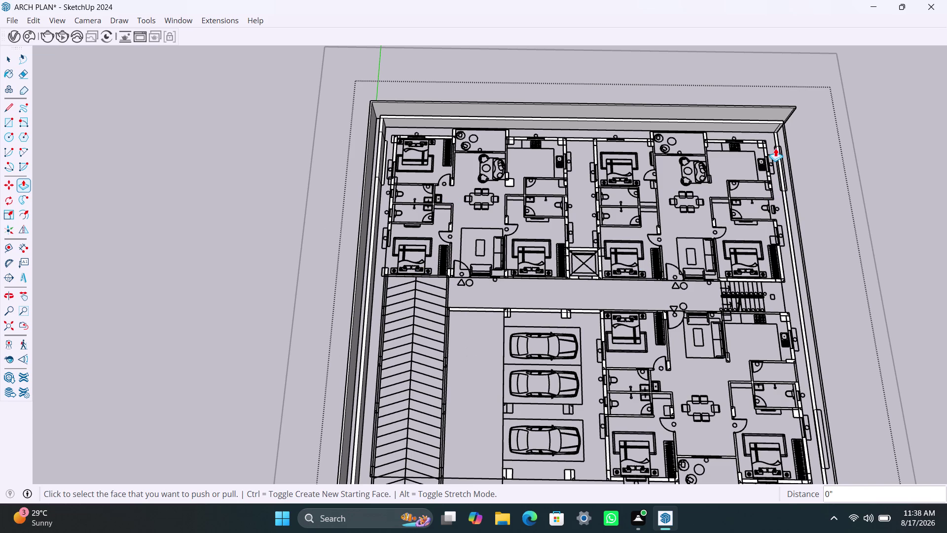
Raise three right-side boundary wall strips to the previous extrusion height.
scroll(up, 3)
scroll(up, 3)
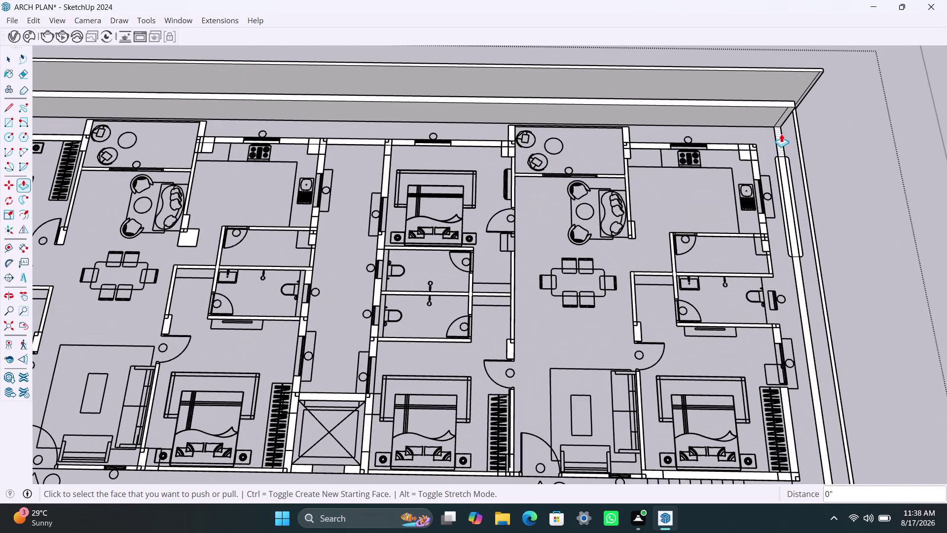
double_click(781, 134)
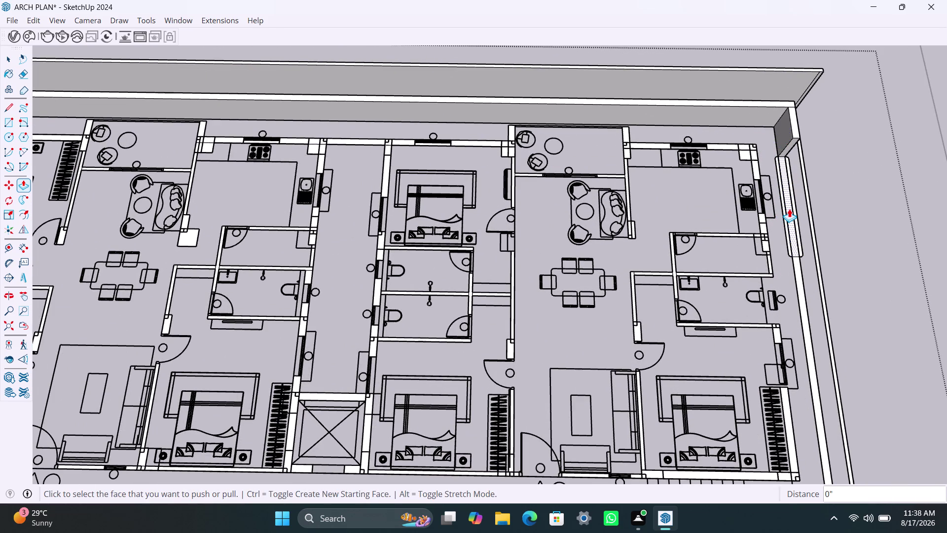
double_click(789, 209)
double_click(800, 275)
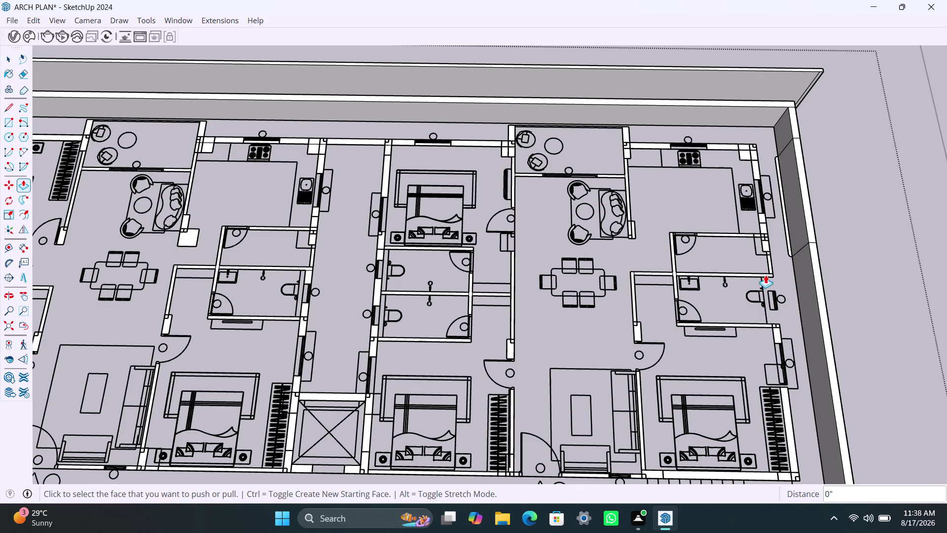
Orbit and zoom the view to inspect the lower block of the plan.
scroll(down, 3)
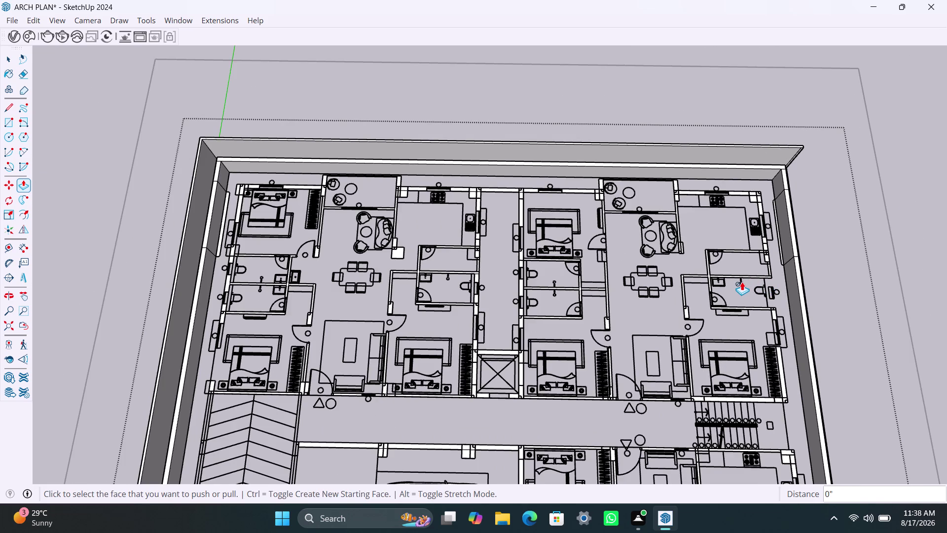
middle_drag(742, 282, 707, 126)
scroll(down, 3)
scroll(down, 3)
middle_drag(674, 261, 657, 127)
scroll(up, 3)
scroll(up, 3)
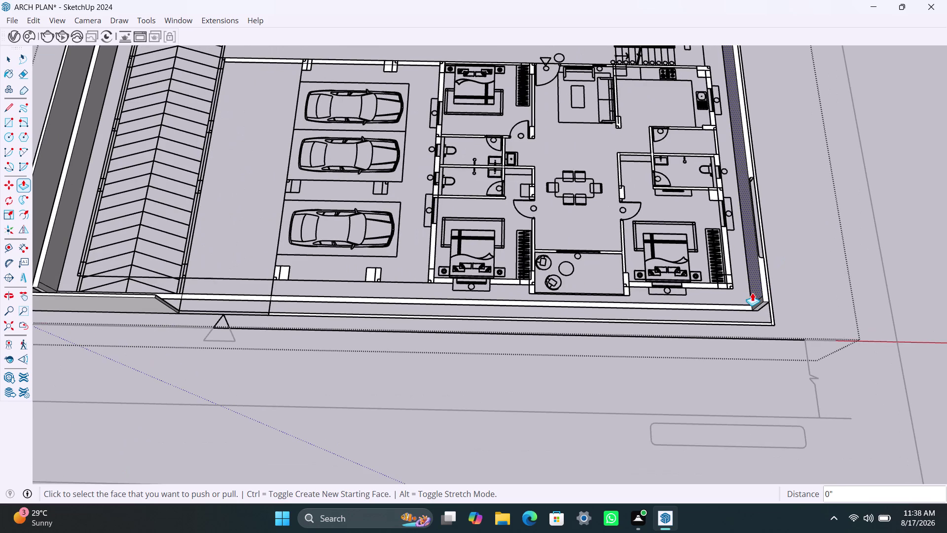
scroll(up, 3)
scroll(up, 3)
scroll(up, 3)
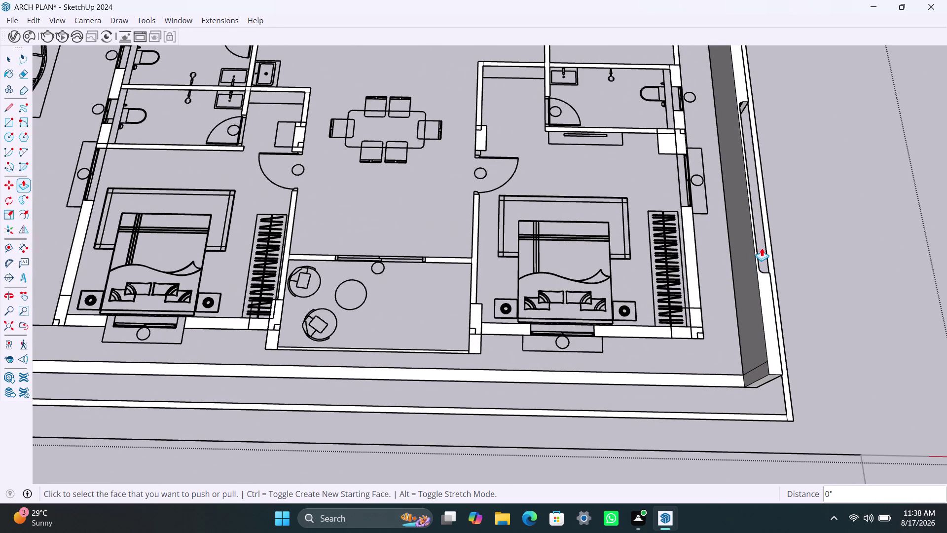
Delete a selected element, undo the deletion, and inspect the lower right wall.
key(space)
click(759, 252)
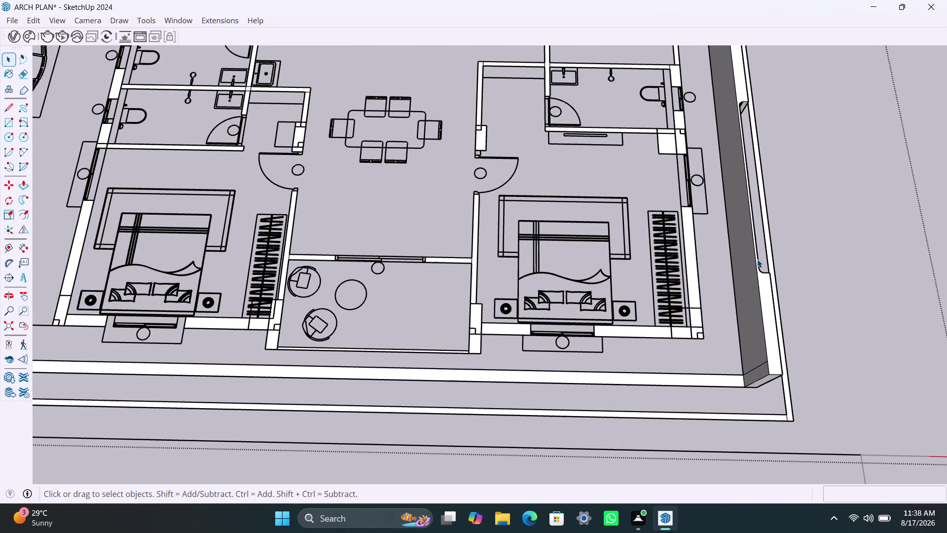
click(759, 255)
key(Delete)
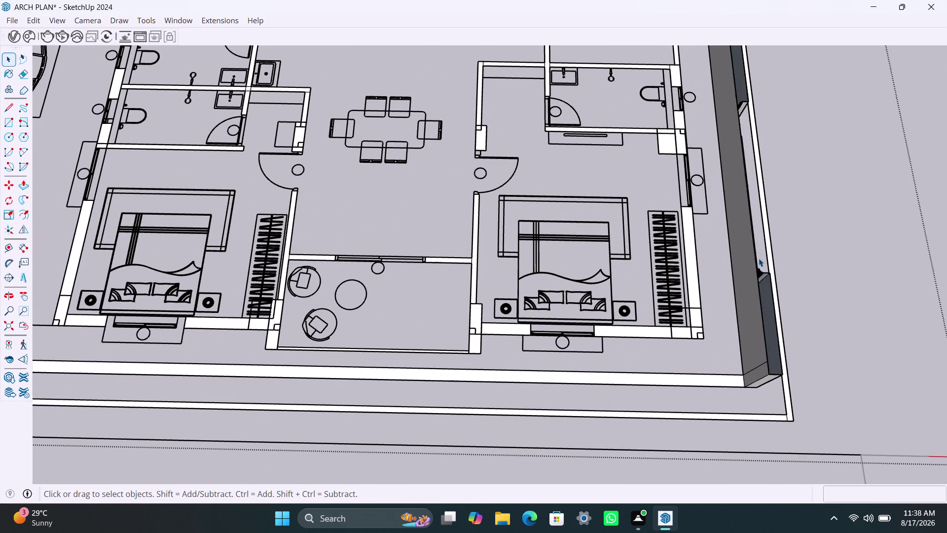
key(ctrl+z)
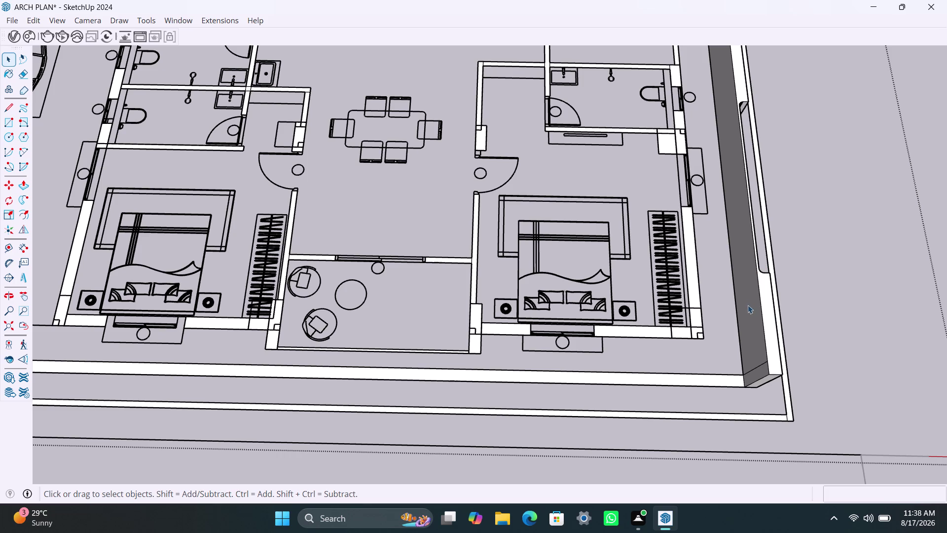
scroll(down, 3)
middle_drag(649, 369, 548, 280)
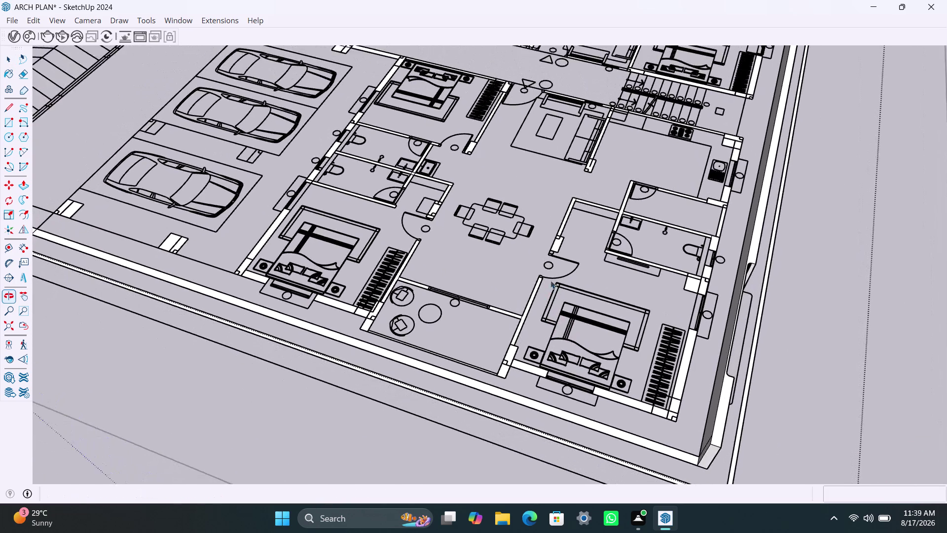
Pull the short gap strip of the right boundary wall up to 4 feet.
scroll(down, 3)
middle_drag(628, 370, 553, 280)
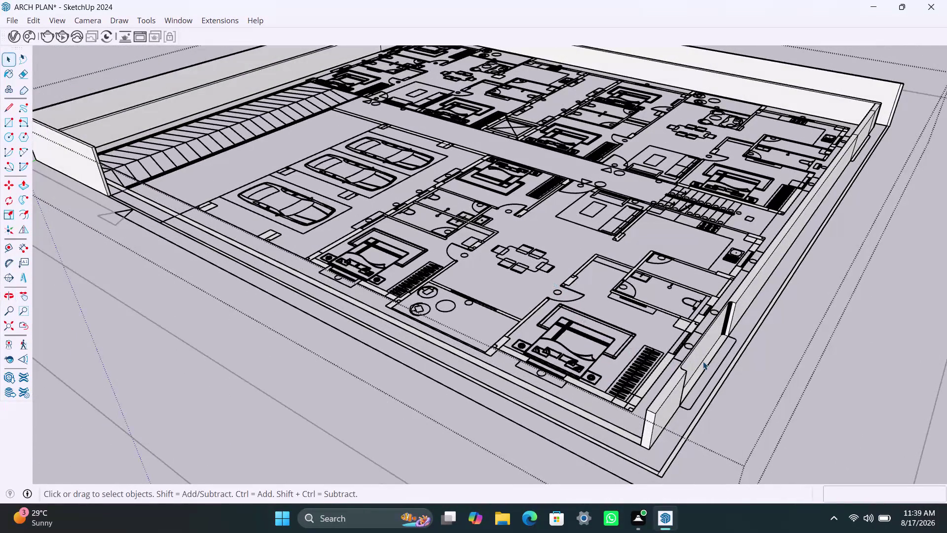
scroll(up, 3)
scroll(up, 3)
key(p)
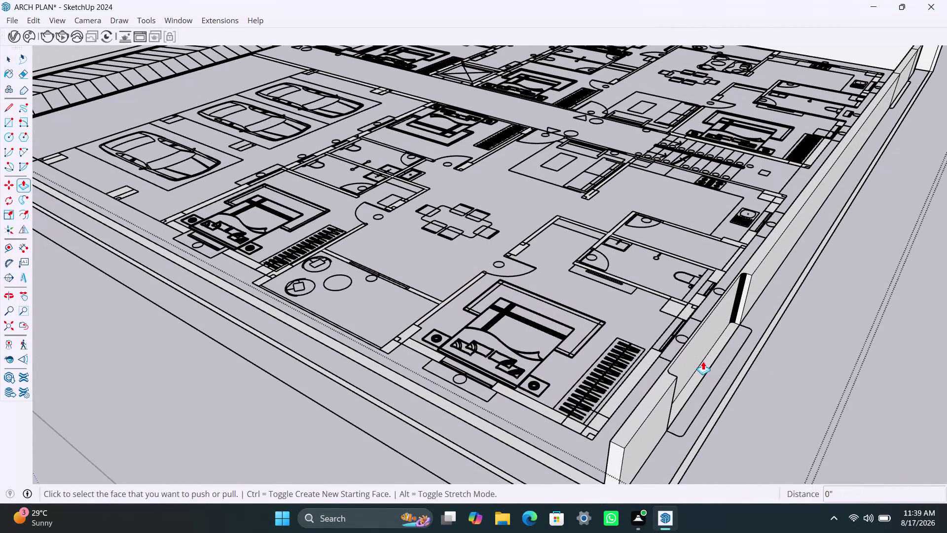
click(703, 361)
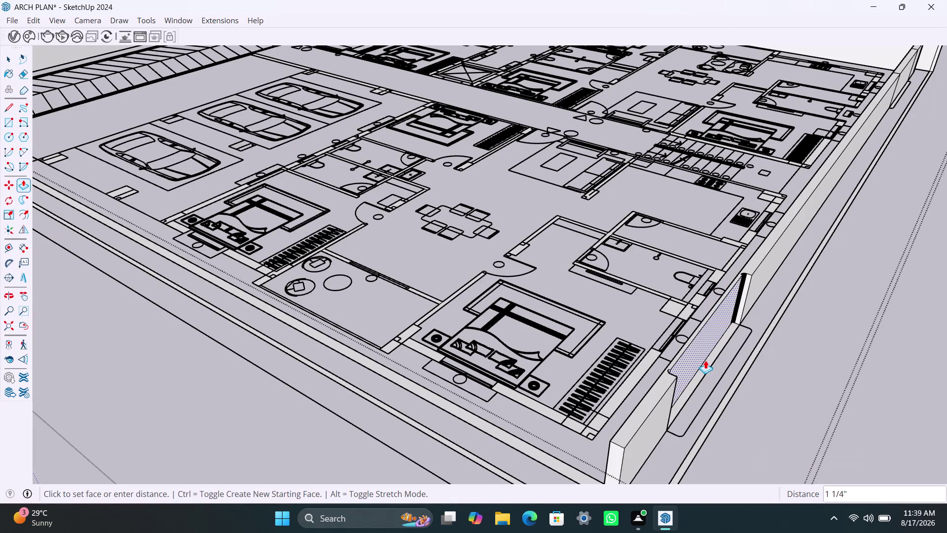
key(Escape)
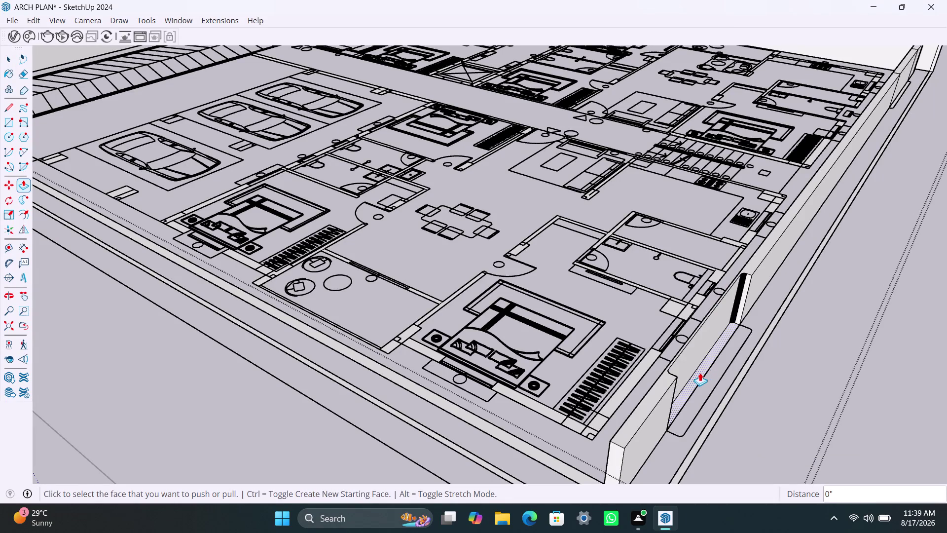
click(700, 373)
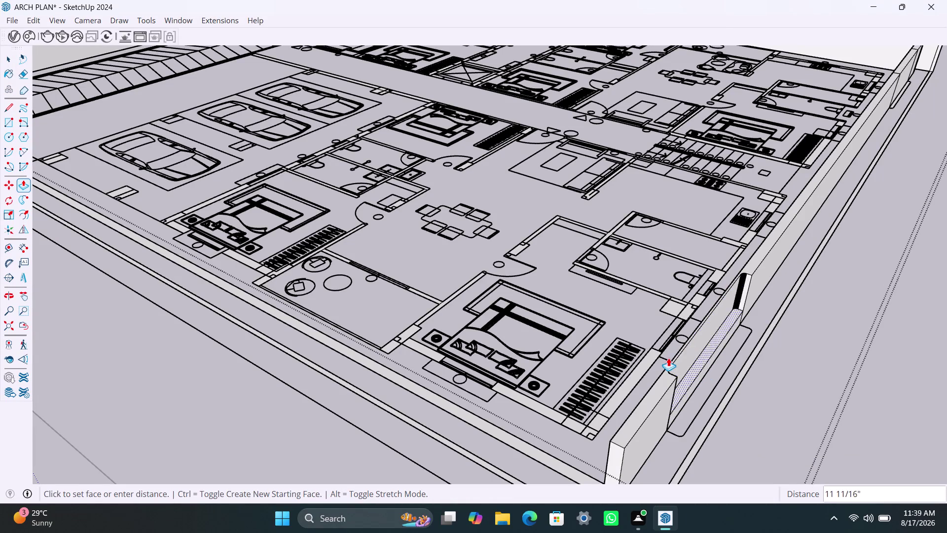
click(755, 256)
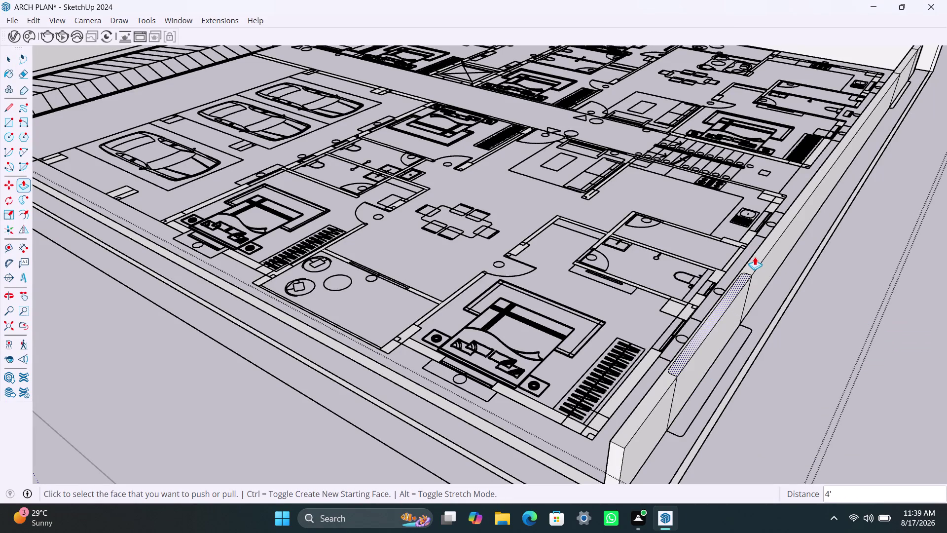
scroll(down, 3)
scroll(down, 3)
middle_drag(539, 412, 621, 402)
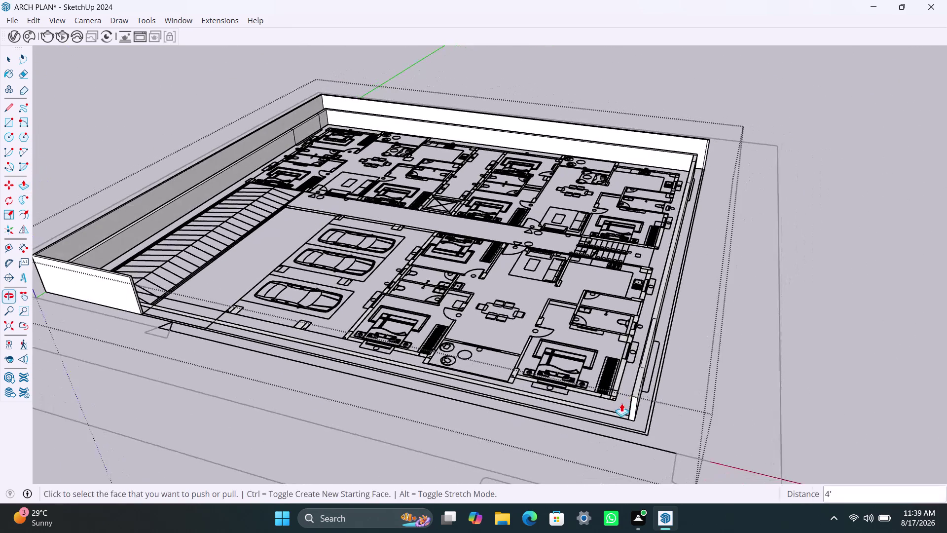
scroll(up, 3)
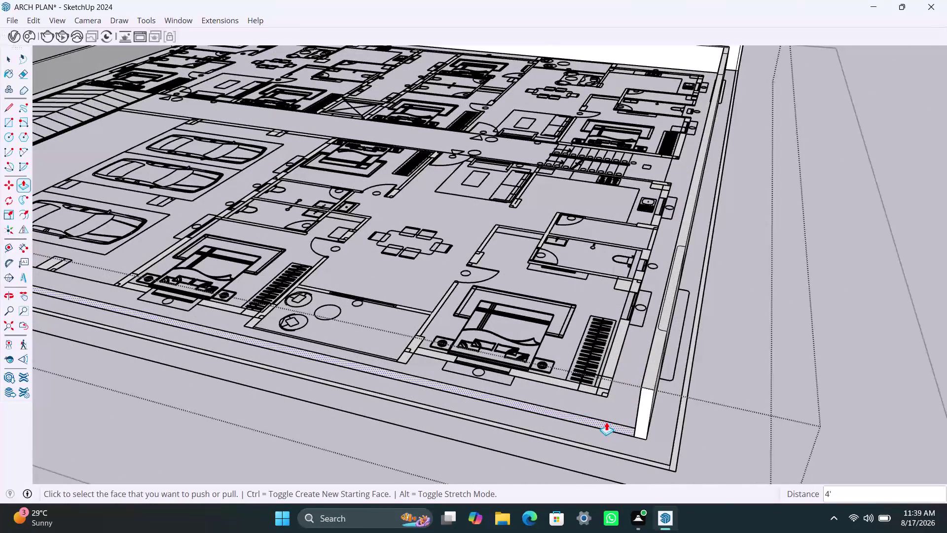
Raise the front boundary strip to 4 feet and view its left end.
double_click(606, 422)
scroll(down, 3)
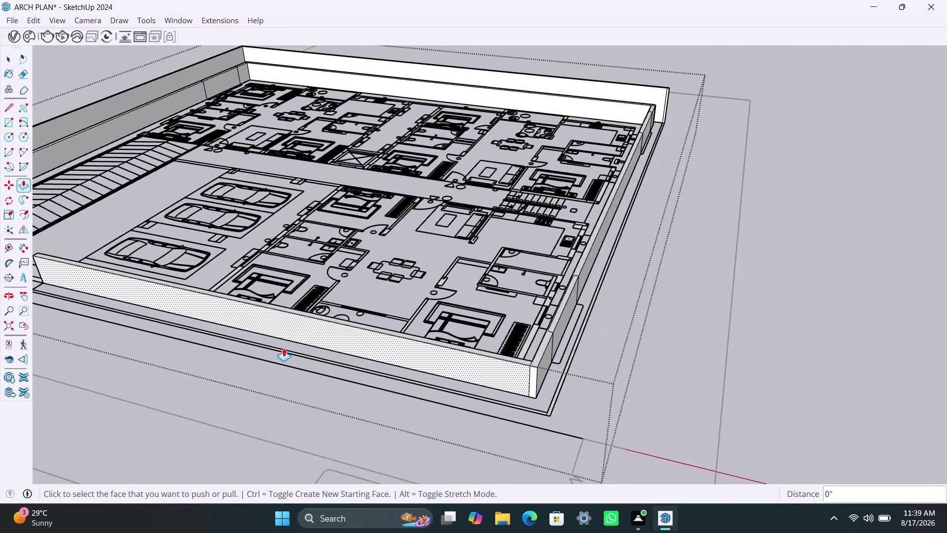
scroll(down, 3)
scroll(up, 3)
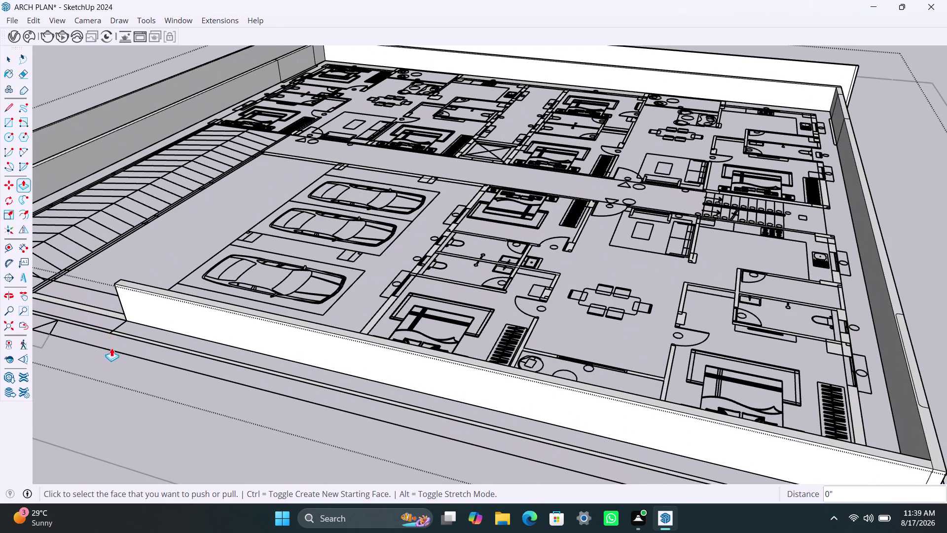
middle_drag(118, 349, 250, 356)
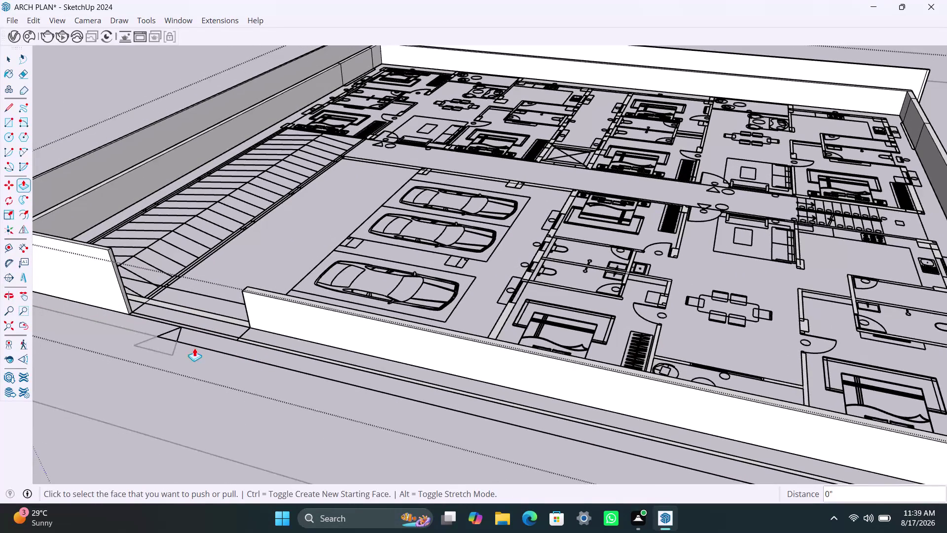
scroll(up, 3)
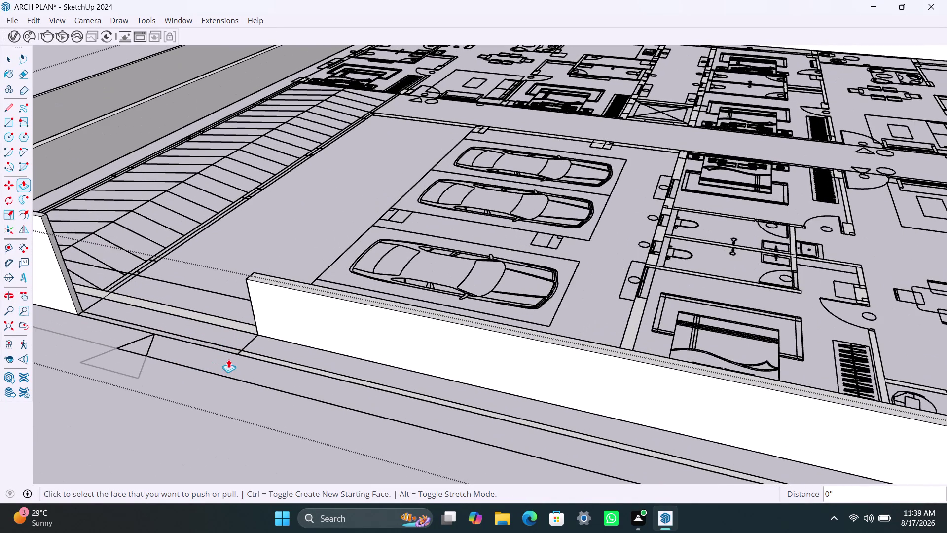
scroll(down, 3)
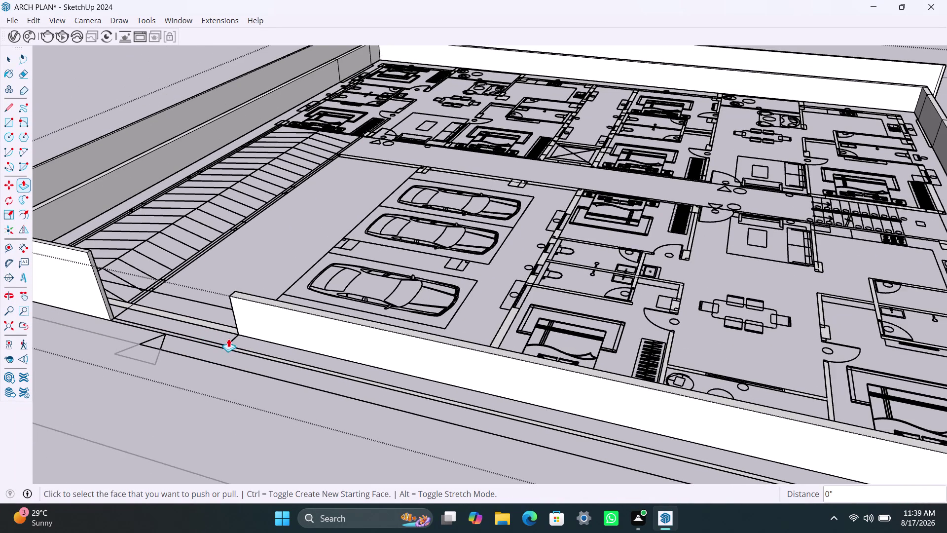
Pull the short strip beside the ramp up to 4 feet.
middle_drag(227, 342, 322, 400)
scroll(down, 3)
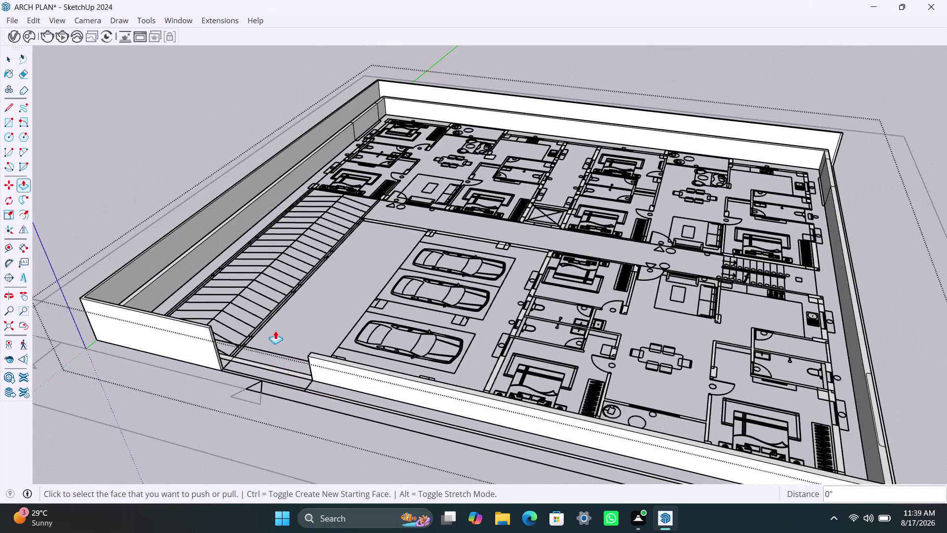
middle_drag(275, 331, 238, 413)
scroll(up, 3)
middle_drag(268, 343, 239, 392)
scroll(up, 3)
click(212, 315)
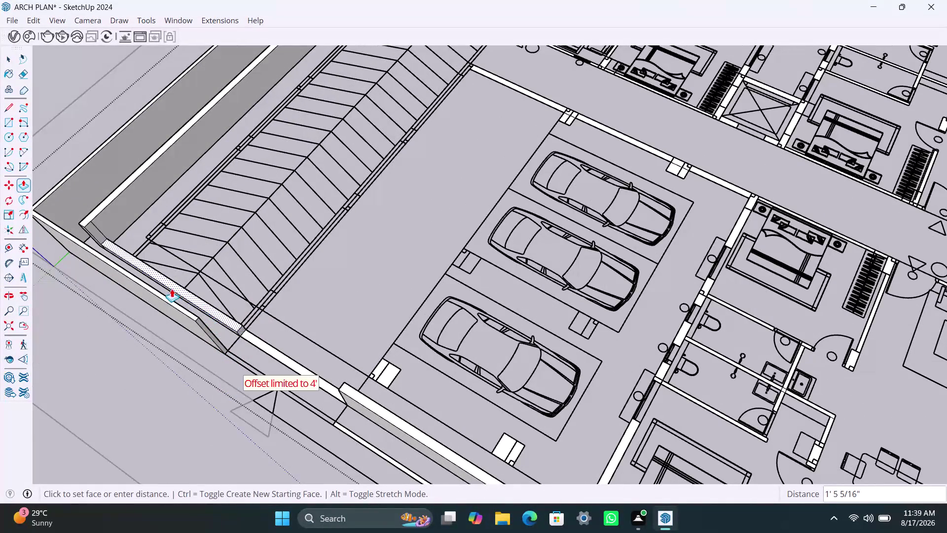
click(127, 181)
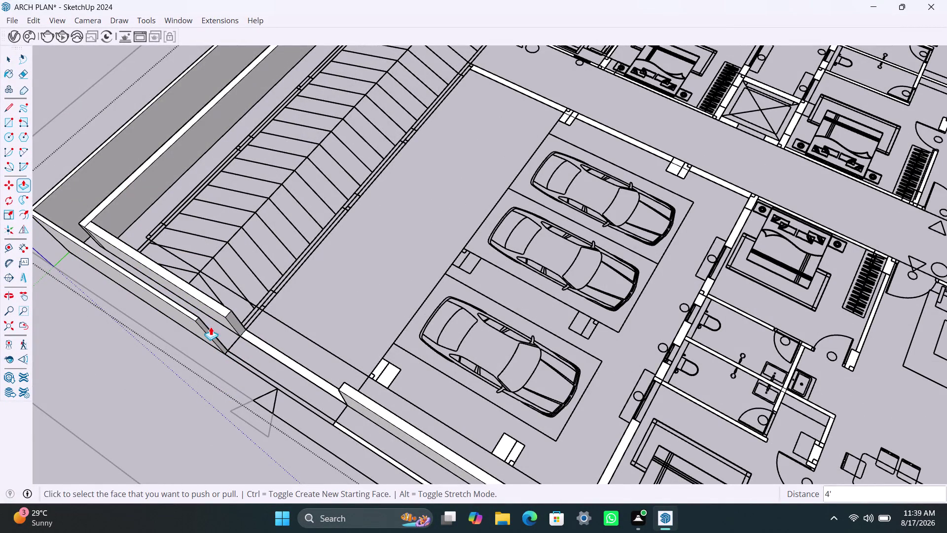
Raise the short wall piece by the garage to the adjacent wall's 7' height.
scroll(up, 3)
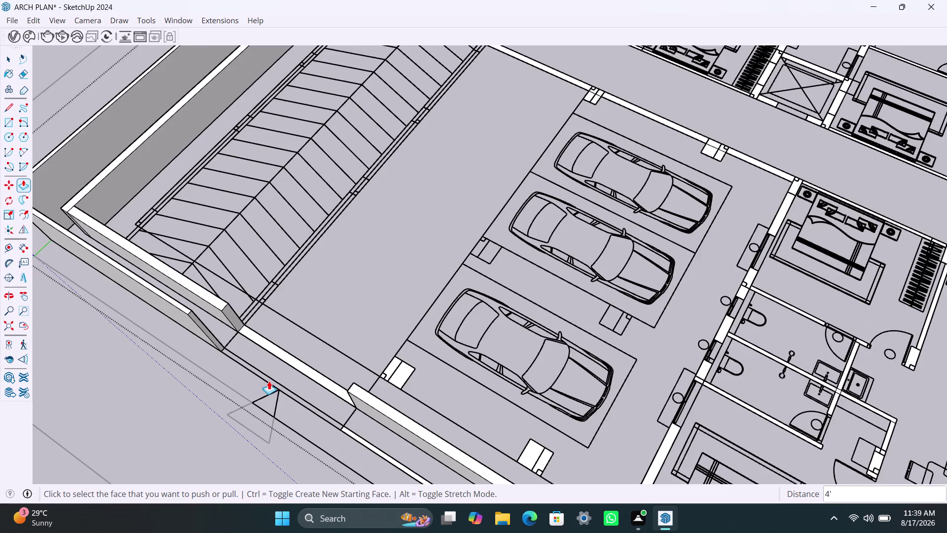
scroll(up, 3)
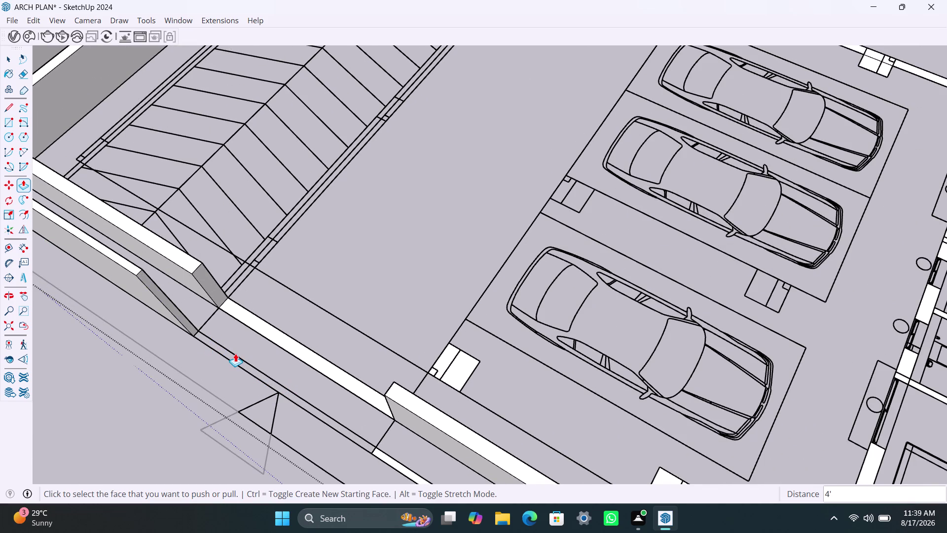
scroll(down, 3)
scroll(down, 3)
scroll(down, 3)
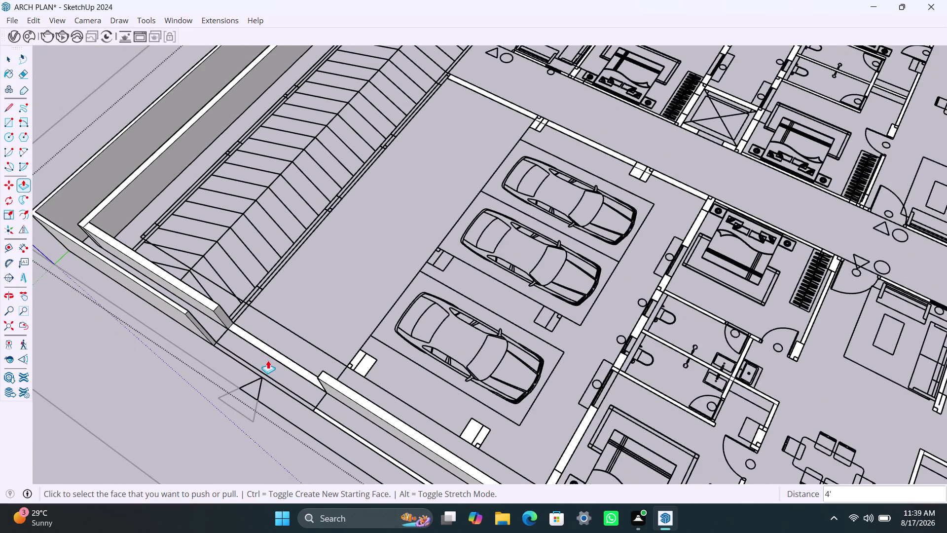
scroll(down, 3)
scroll(down, 3)
middle_drag(311, 375, 314, 372)
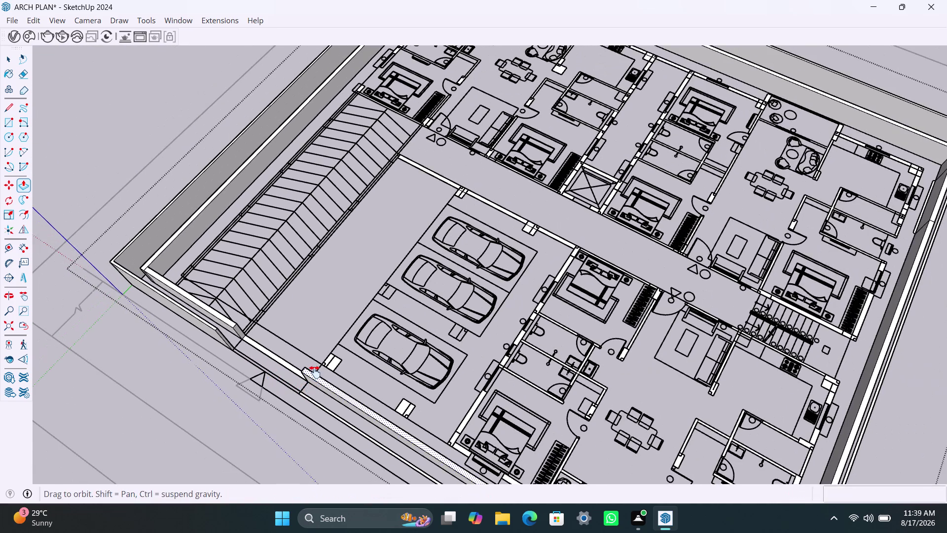
middle_drag(315, 372, 318, 369)
scroll(up, 3)
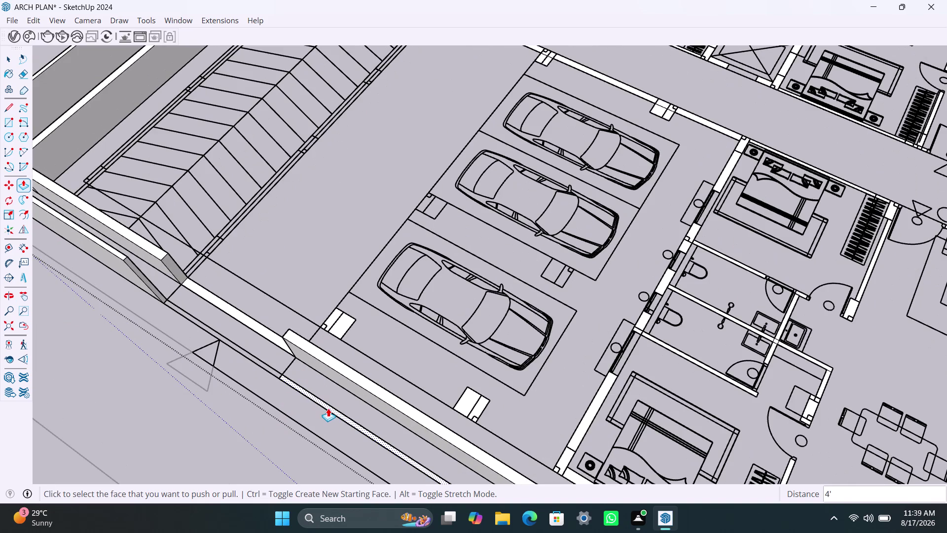
click(328, 408)
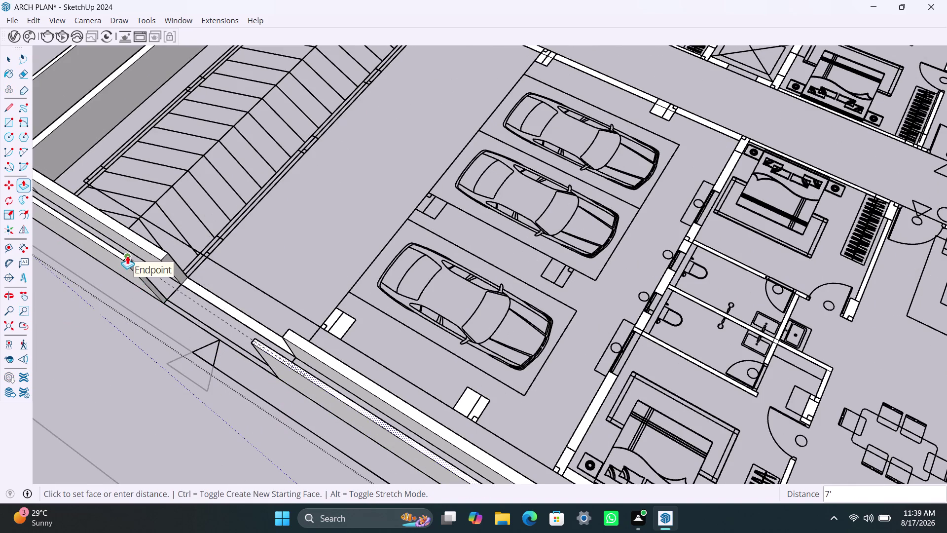
click(126, 255)
scroll(down, 3)
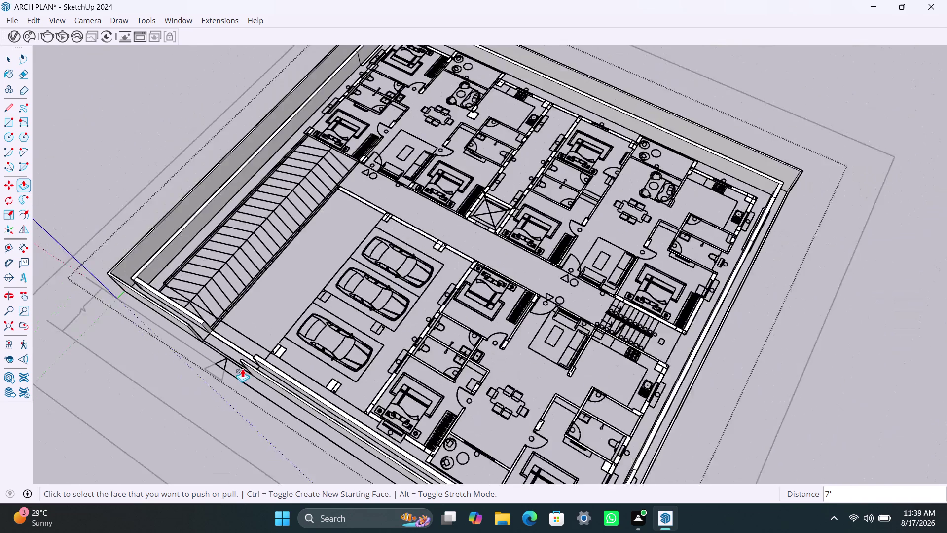
scroll(down, 3)
middle_click(244, 372)
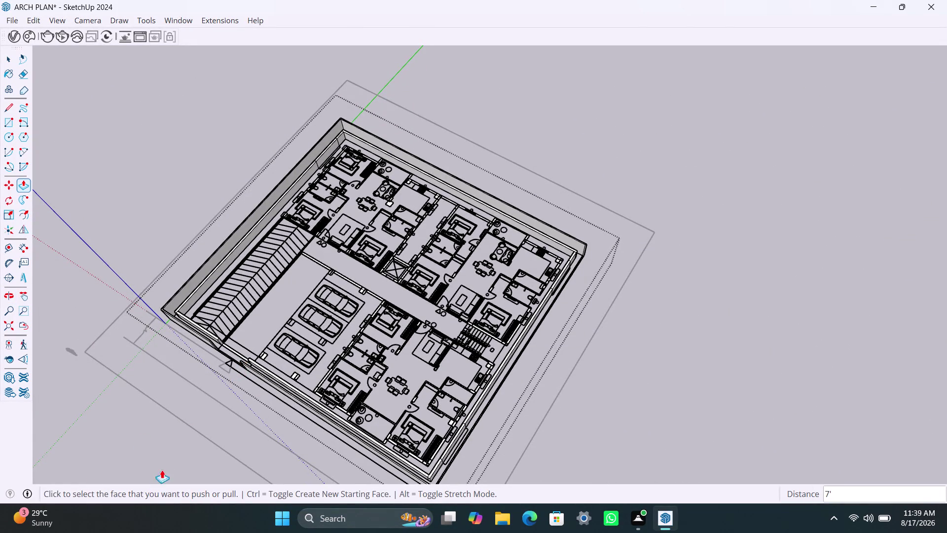
scroll(down, 3)
middle_drag(181, 444, 233, 354)
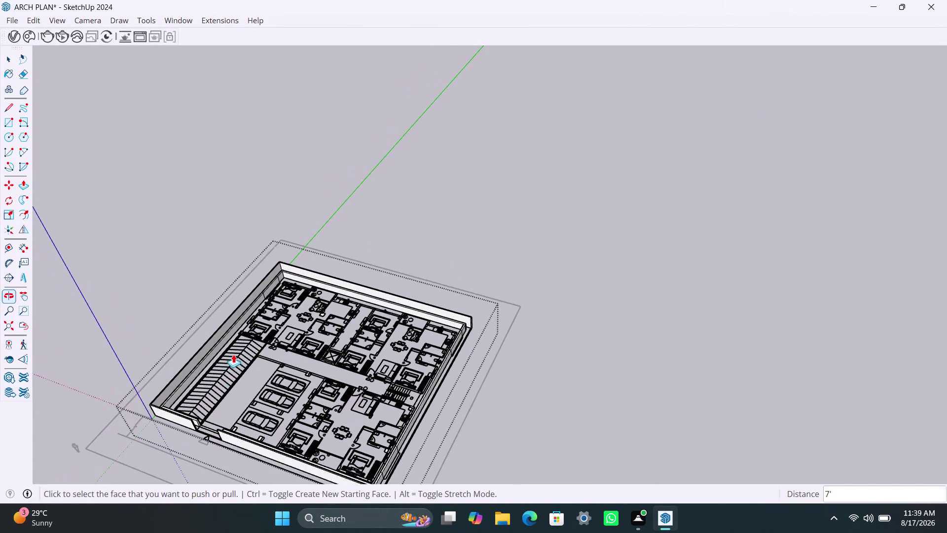
scroll(down, 3)
middle_drag(218, 415, 250, 370)
scroll(up, 3)
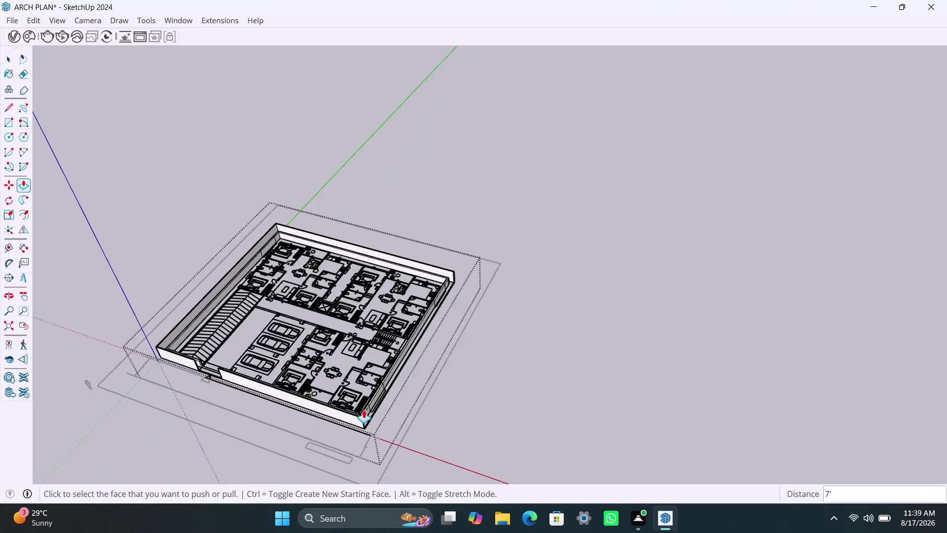
scroll(up, 3)
scroll(up, 3)
scroll(up, 3)
scroll(up, 3)
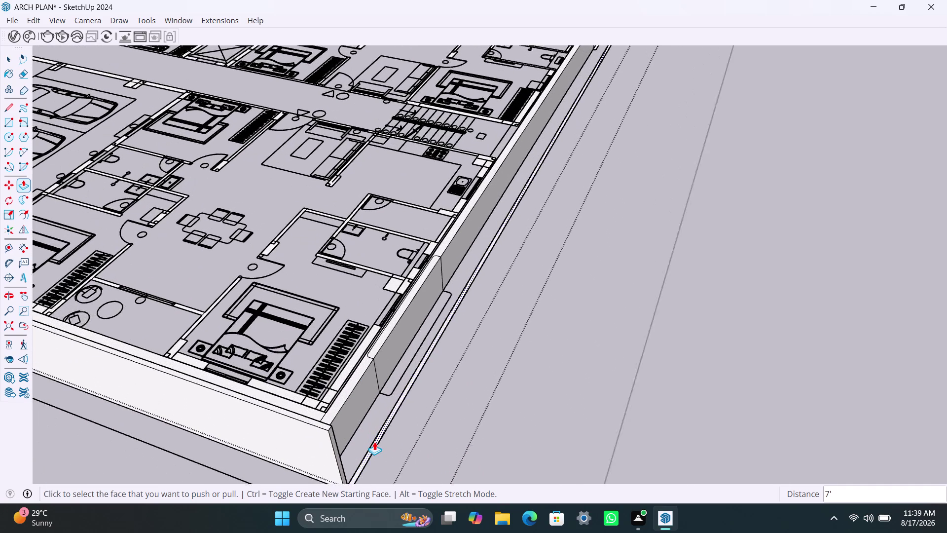
double_click(374, 441)
scroll(down, 3)
scroll(down, 3)
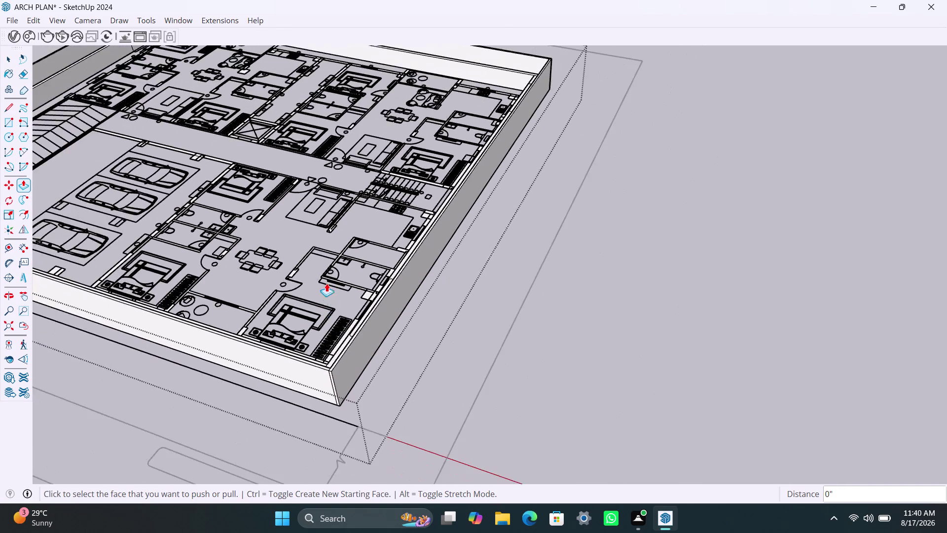
scroll(down, 3)
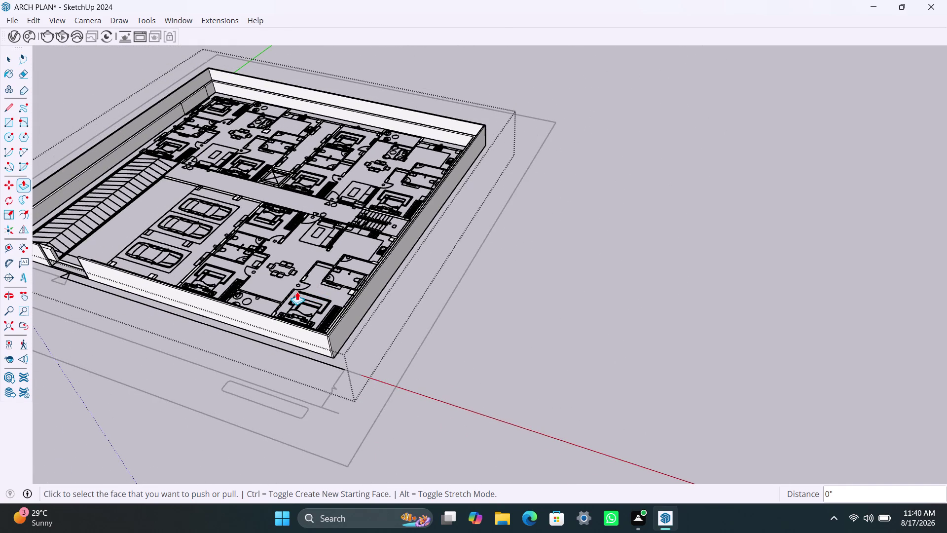
scroll(down, 3)
middle_drag(303, 270, 295, 383)
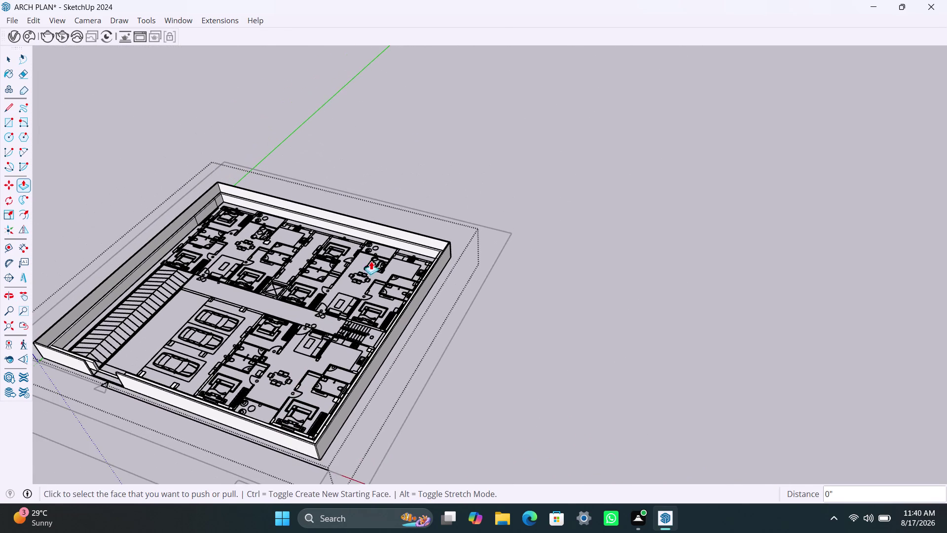
middle_drag(376, 258, 298, 311)
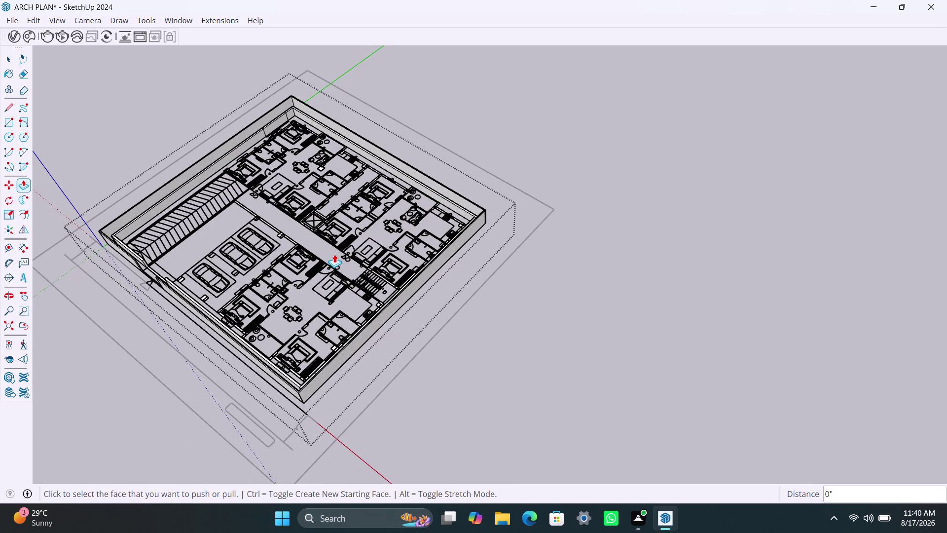
scroll(up, 3)
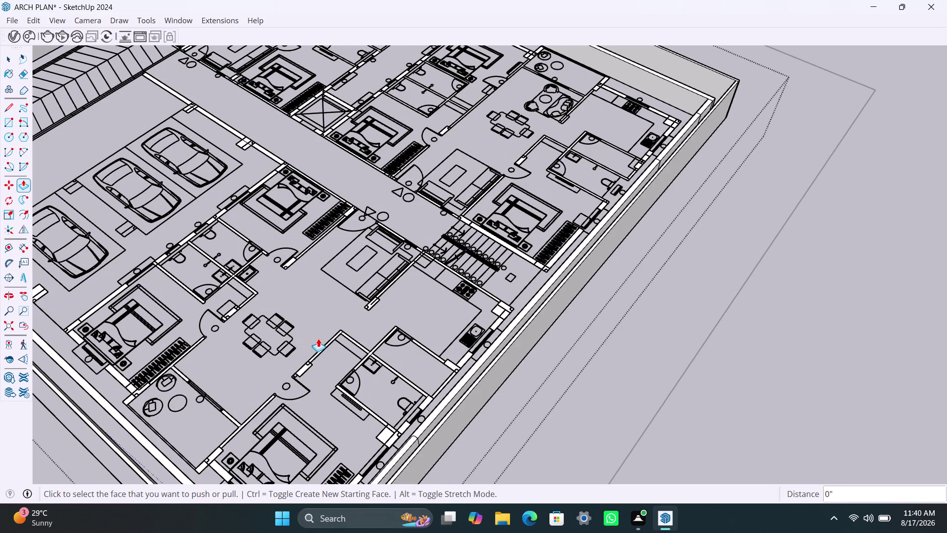
scroll(up, 3)
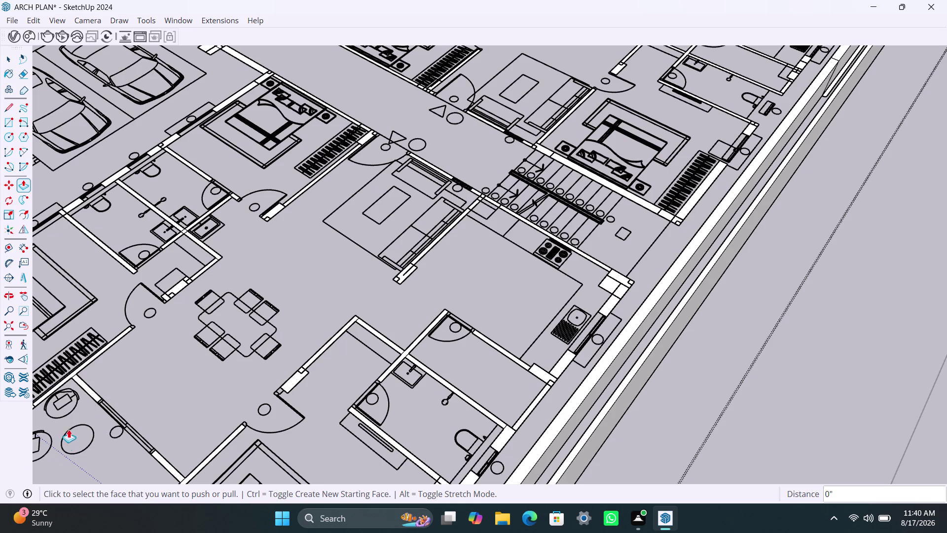
click(95, 391)
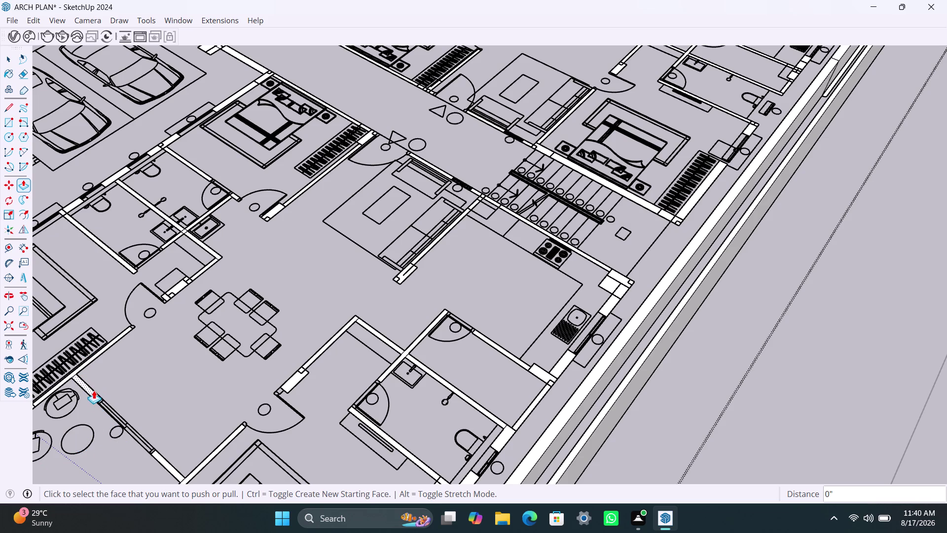
click(93, 389)
click(90, 395)
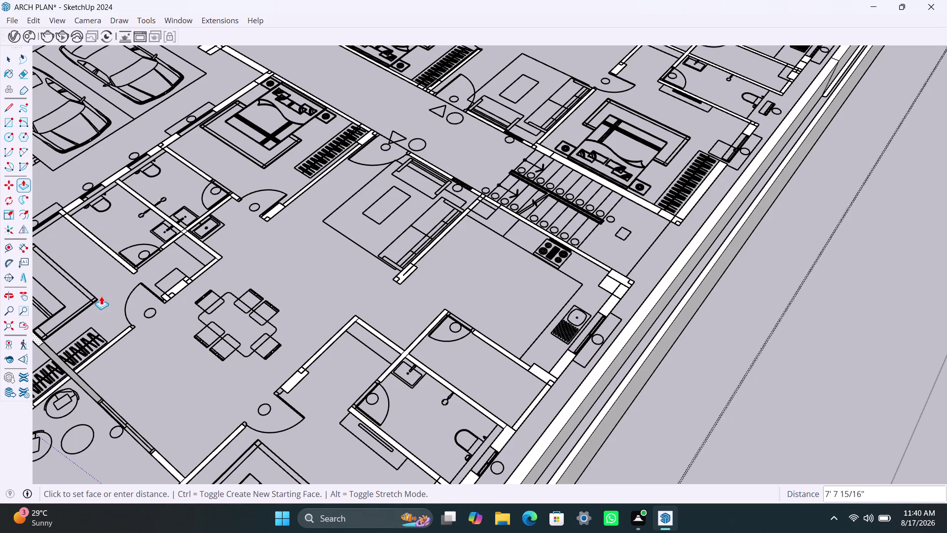
key(Escape)
scroll(down, 3)
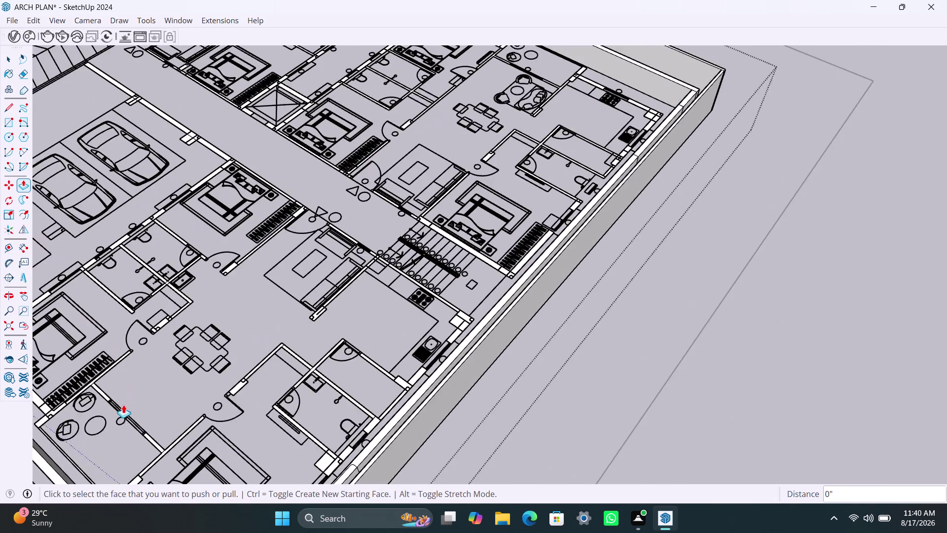
middle_drag(129, 409, 305, 388)
scroll(down, 3)
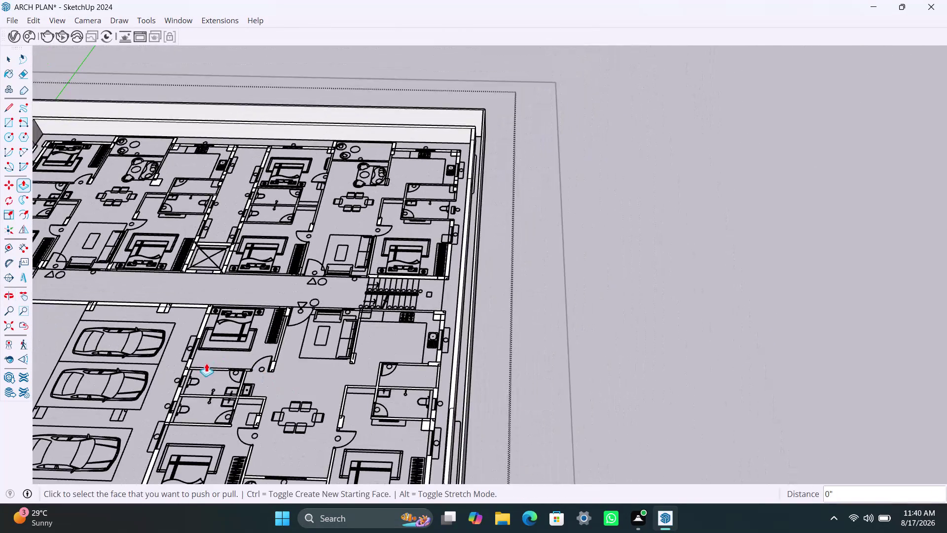
middle_drag(207, 364, 297, 400)
scroll(down, 3)
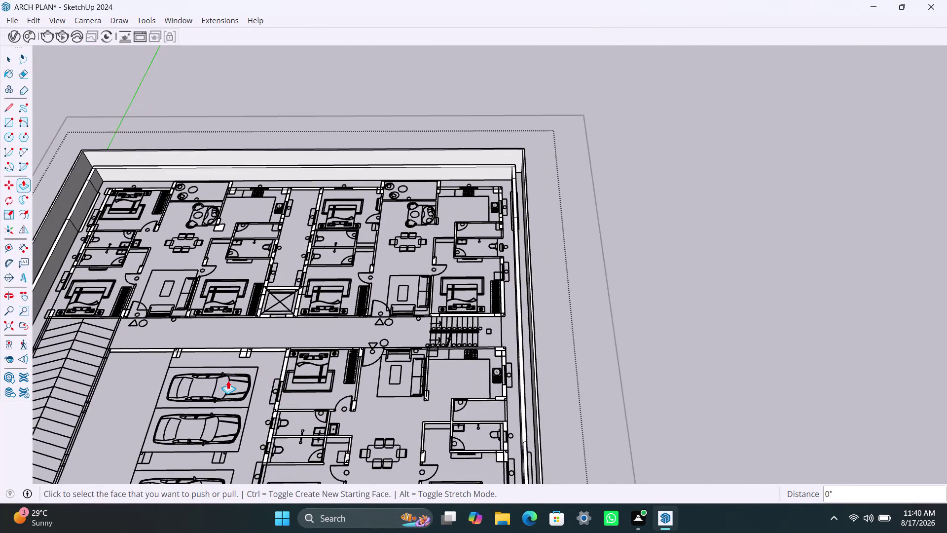
scroll(down, 3)
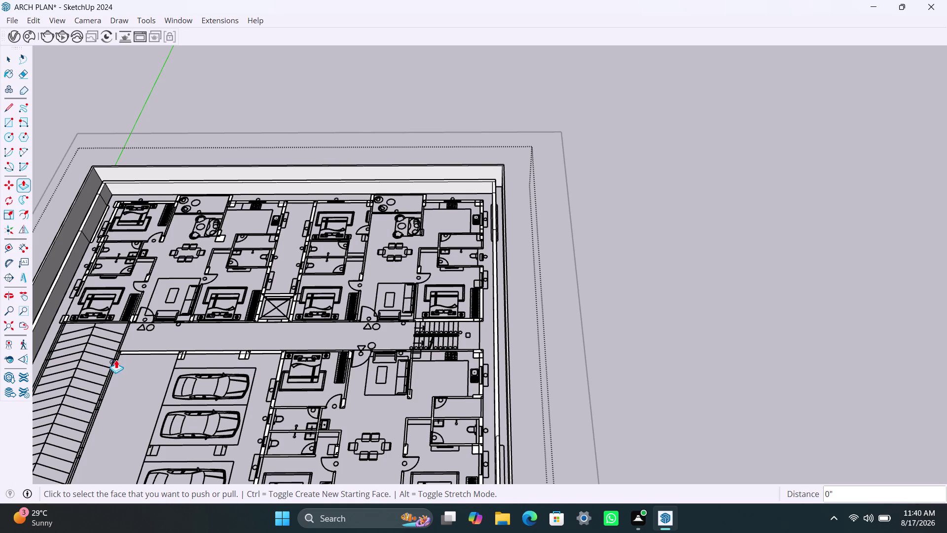
scroll(down, 3)
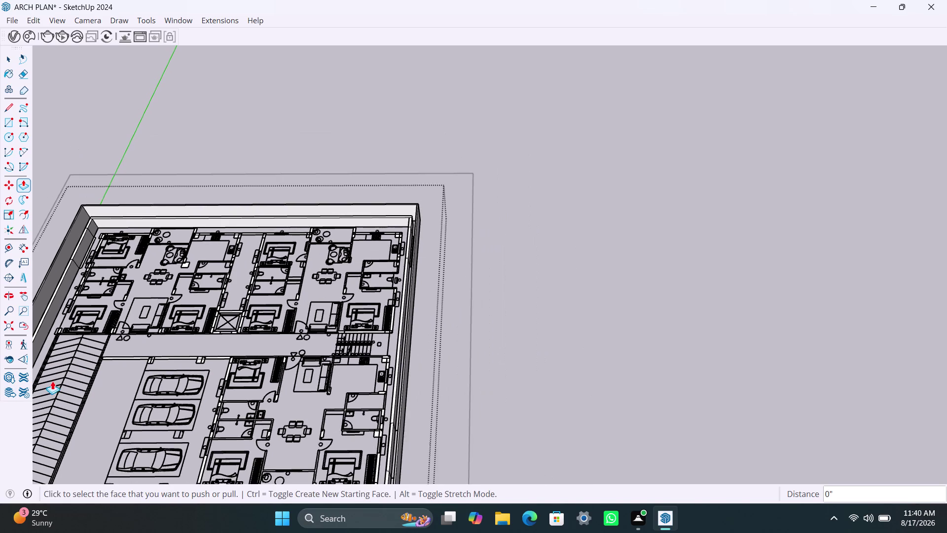
middle_drag(53, 381, 88, 372)
scroll(down, 3)
middle_drag(87, 376, 111, 377)
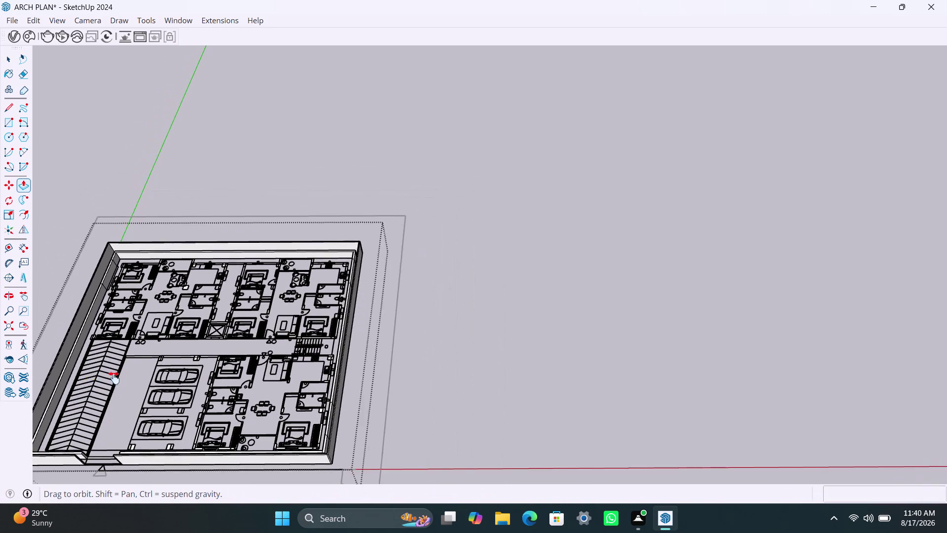
middle_drag(111, 378, 302, 364)
scroll(up, 3)
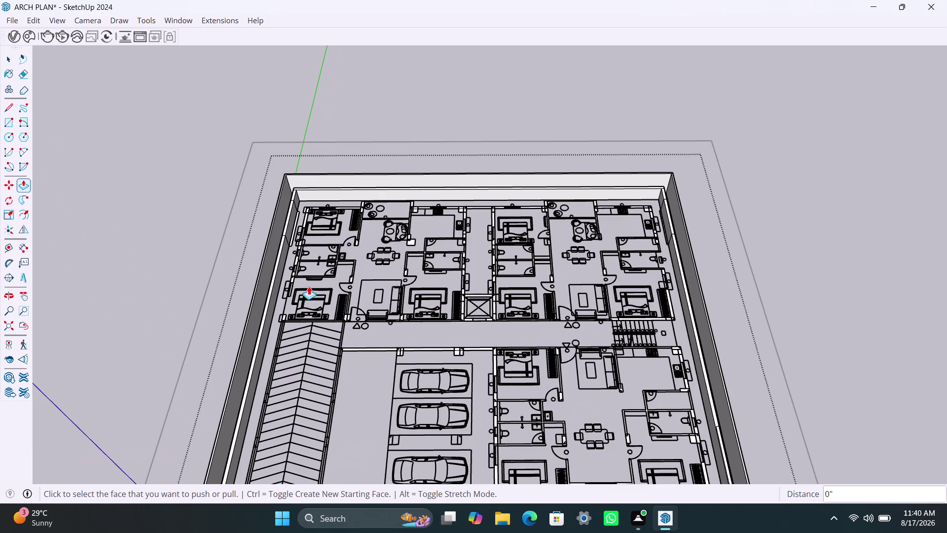
scroll(up, 3)
scroll(up, 3)
middle_drag(320, 236, 325, 317)
scroll(up, 3)
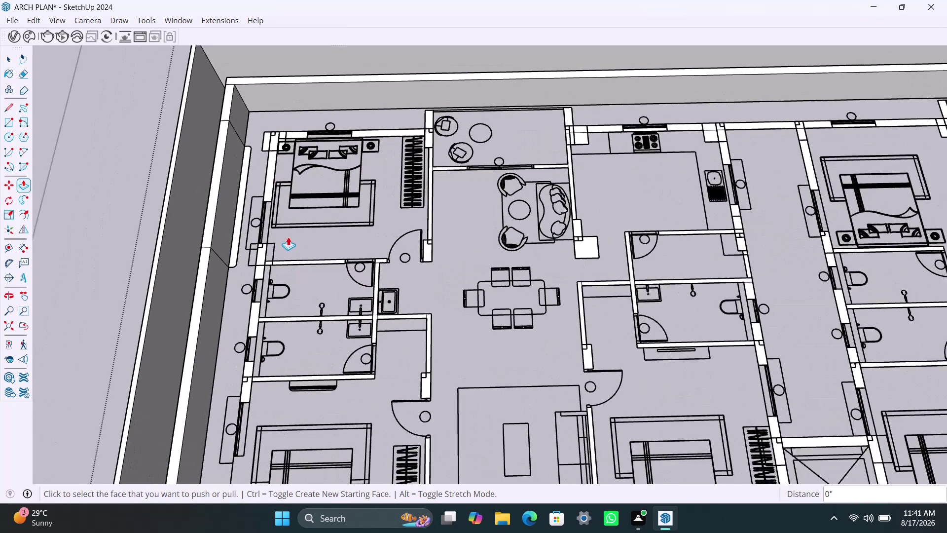